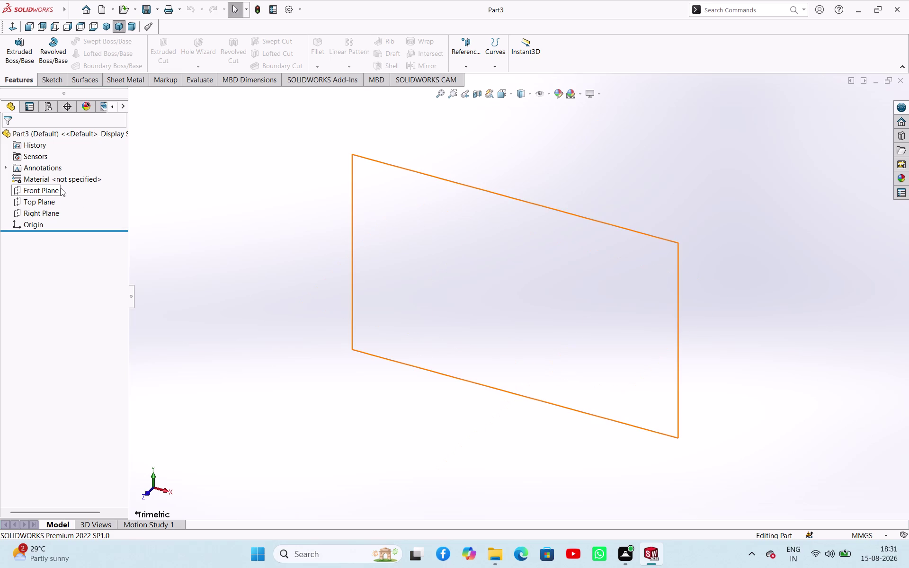
Sketch a symmetric vertical construction centerline through the origin on Front Plane.
click(50, 193)
click(62, 181)
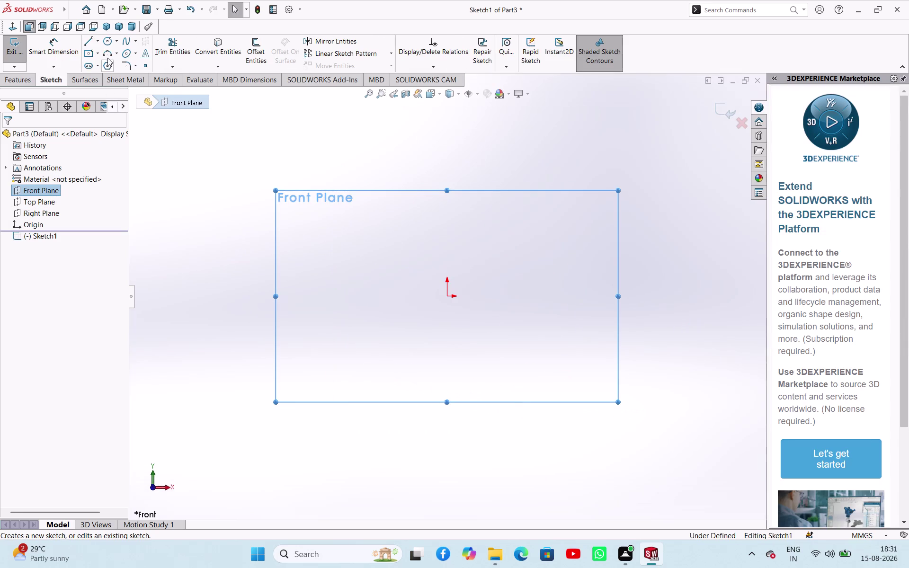
click(100, 41)
click(99, 65)
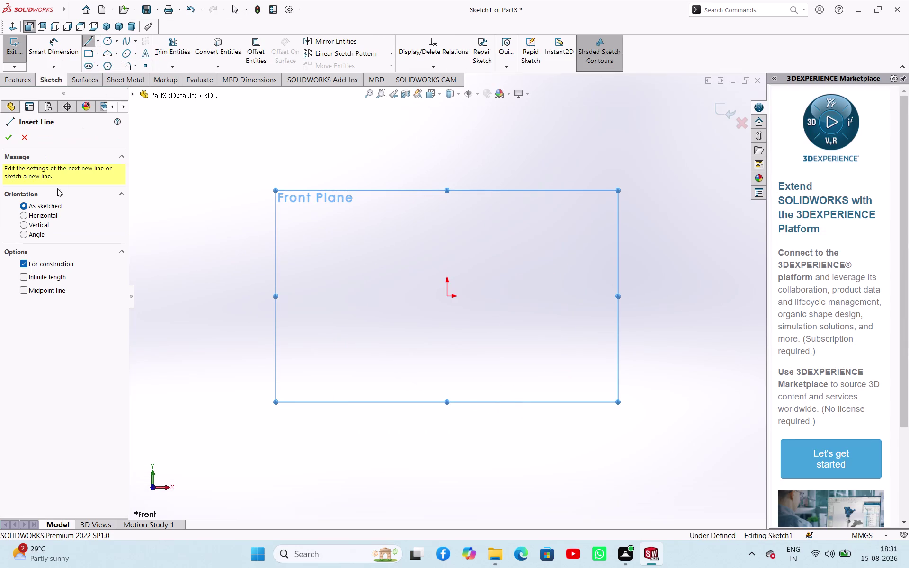
click(22, 289)
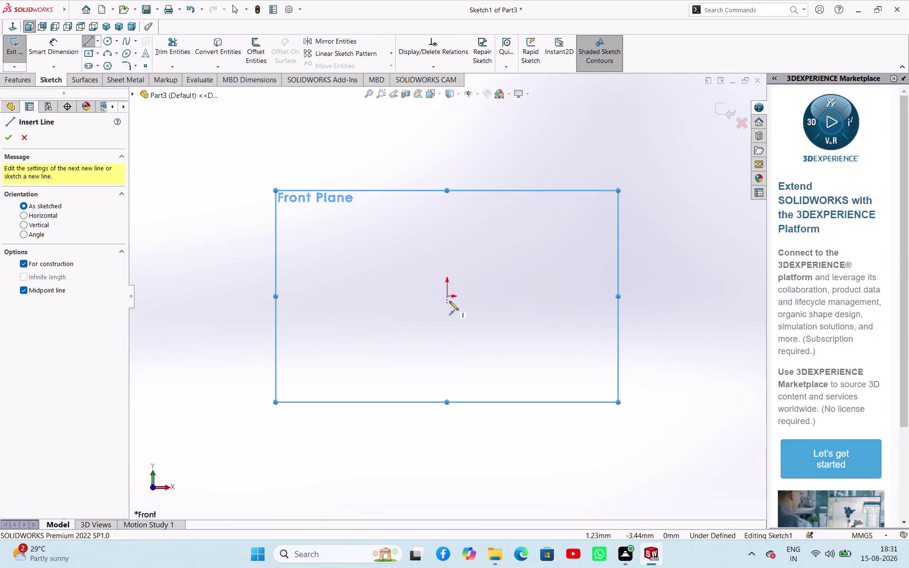
click(447, 298)
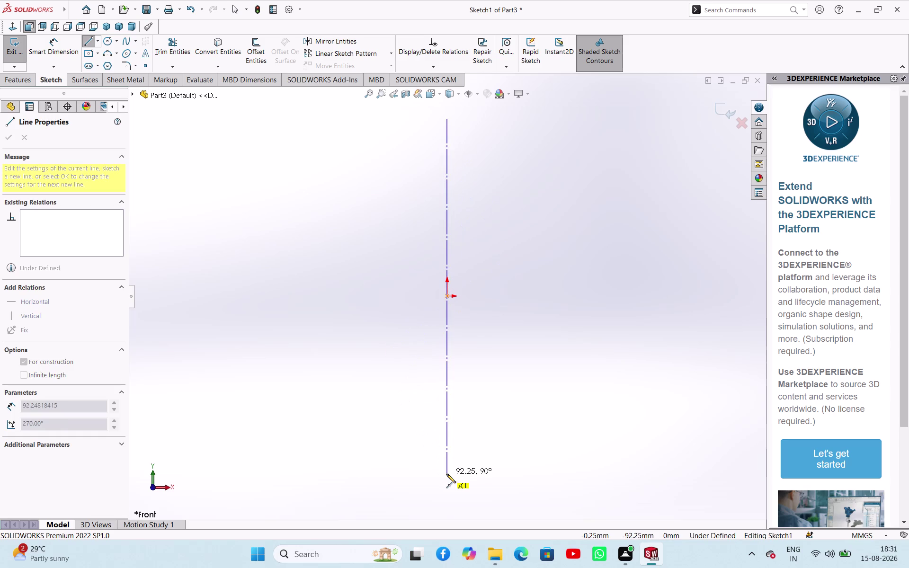
click(447, 474)
right_click(374, 323)
click(400, 334)
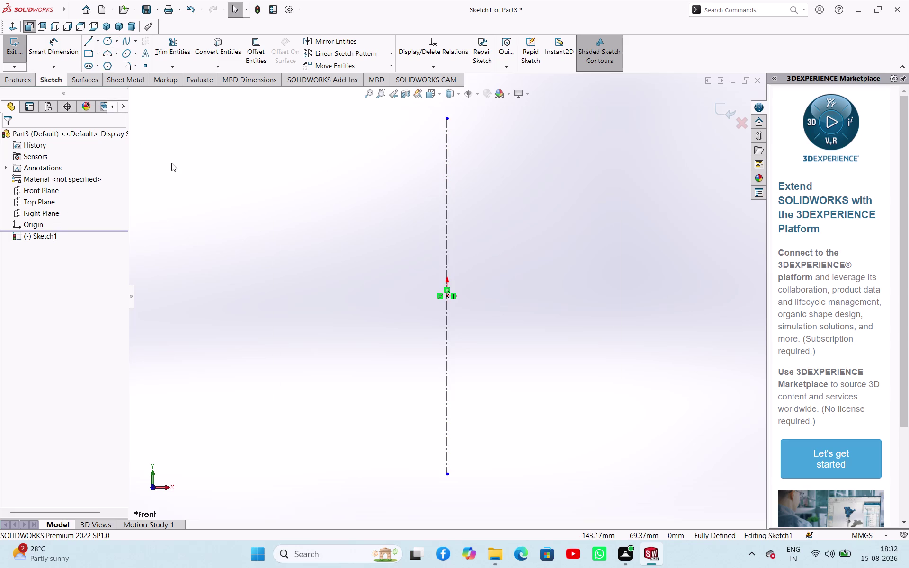
Undo three times to discard the centerline sketch.
key(ctrl+z)
key(ctrl+z)
key(ctrl+z)
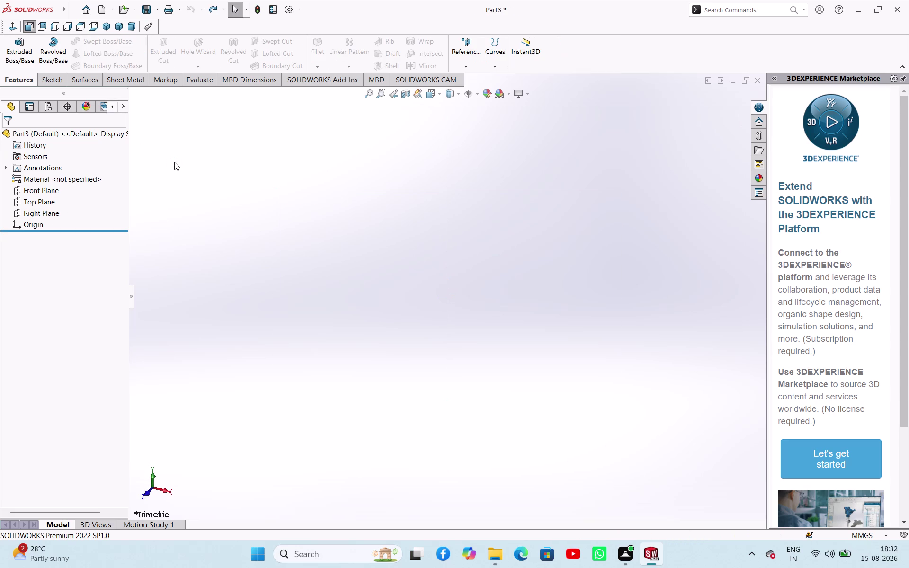
Start Sketch2 on Top Plane and clear the plane selection.
click(45, 199)
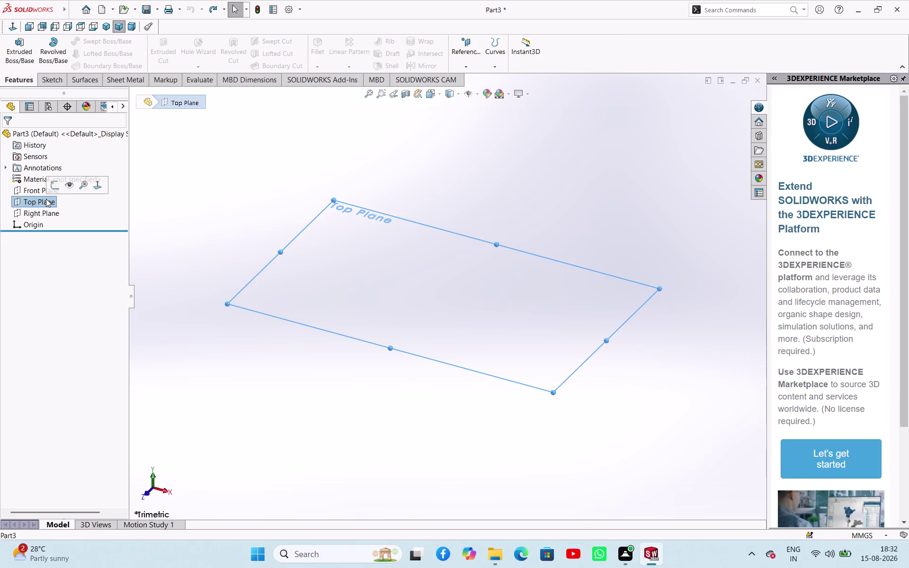
click(59, 181)
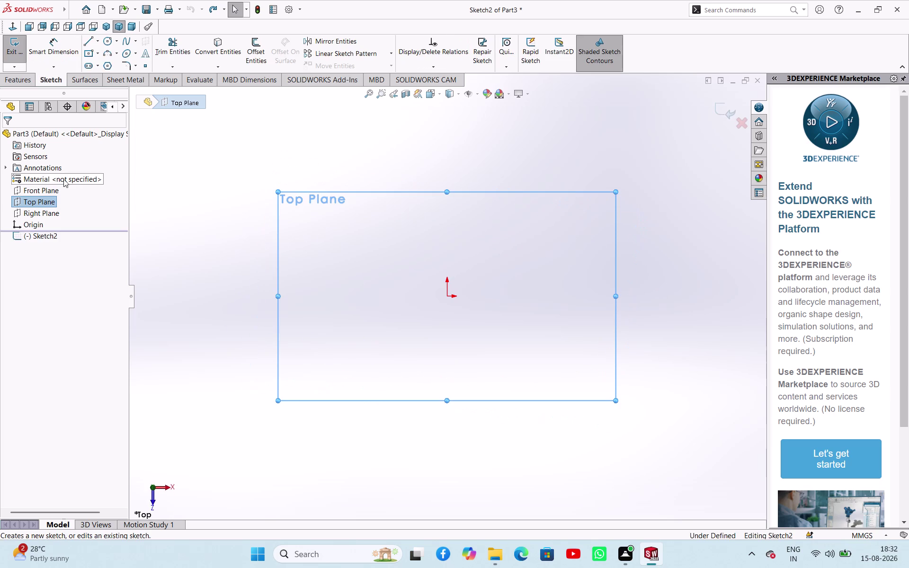
click(192, 185)
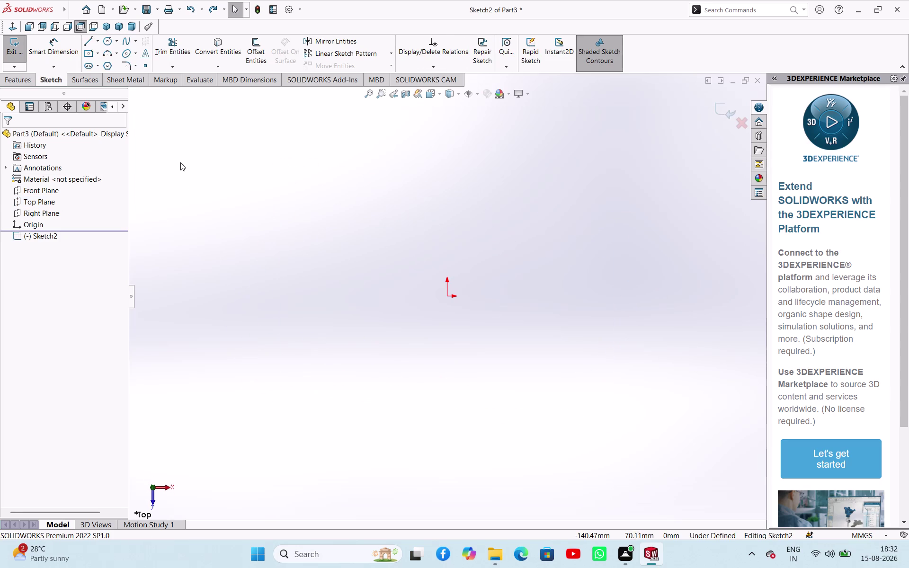
click(110, 41)
Draw a circle centred on the sketch origin.
click(447, 296)
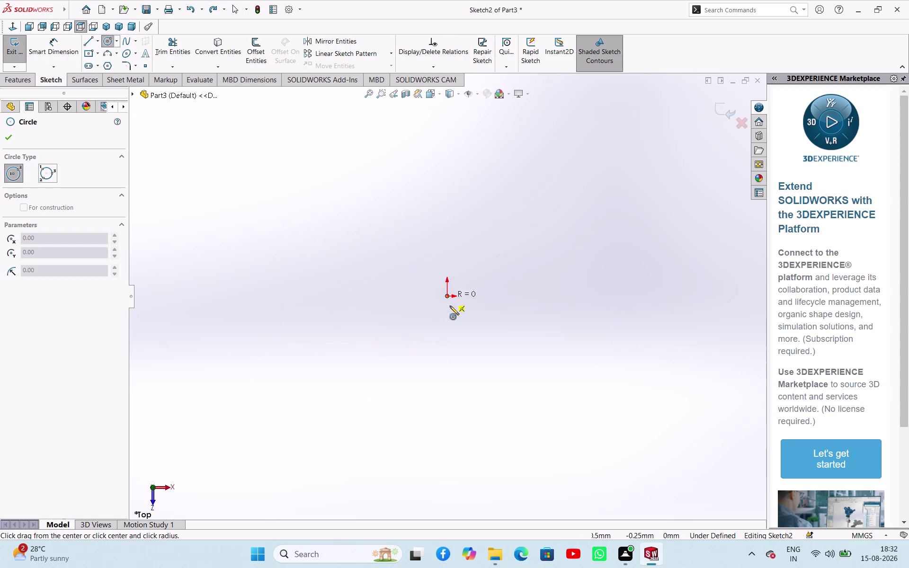
click(467, 329)
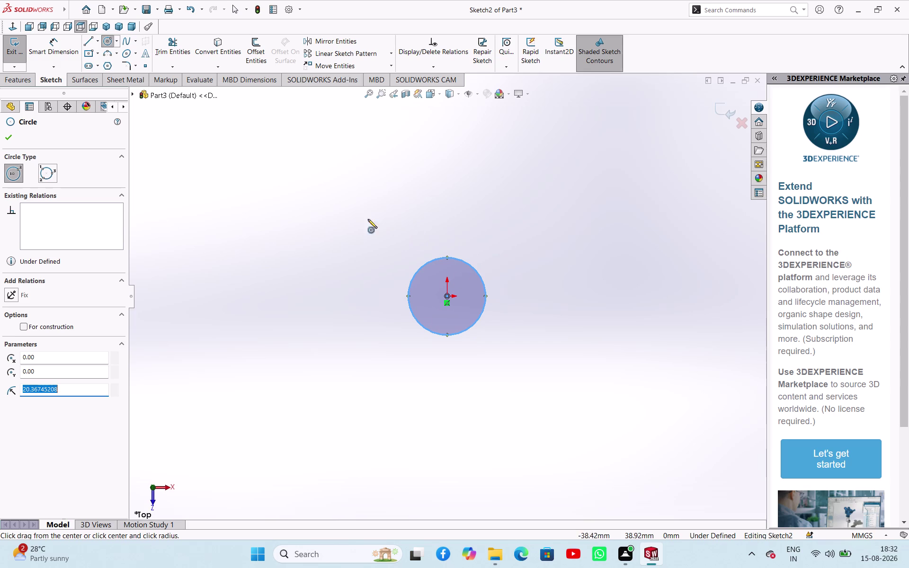
click(9, 140)
Give the circle a 10 mm diameter dimension, fully defining Sketch2.
right_drag(240, 260, 264, 232)
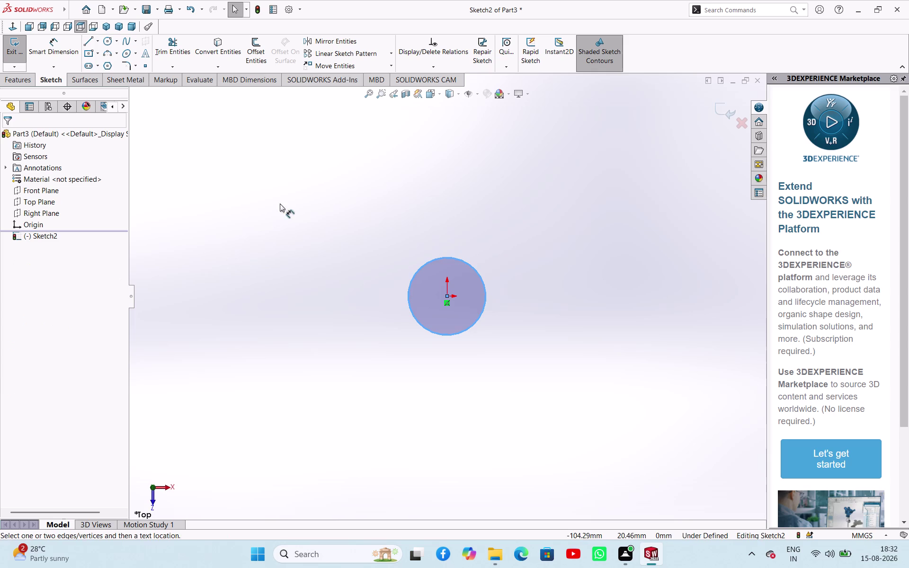
right_drag(265, 232, 288, 188)
click(414, 274)
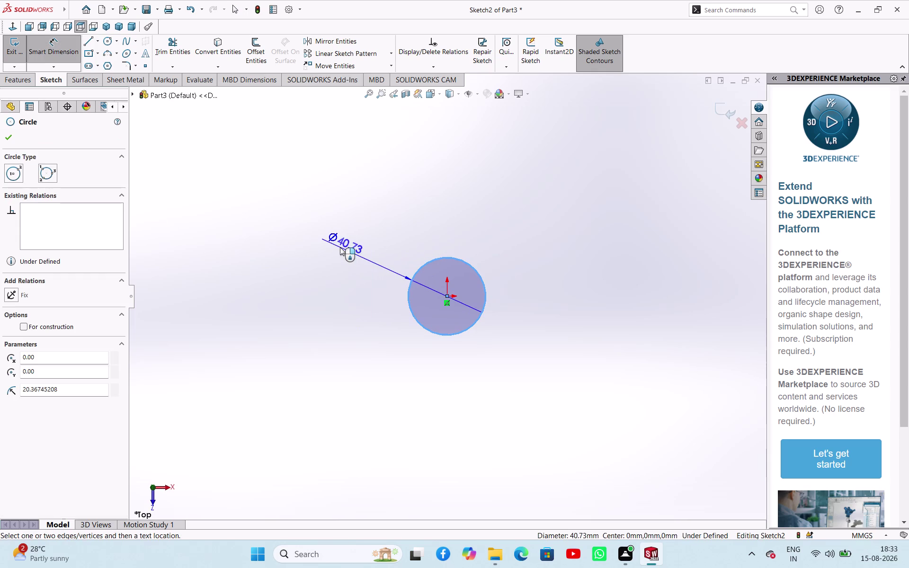
click(340, 247)
right_click(340, 247)
key(1)
key(0)
key(Return)
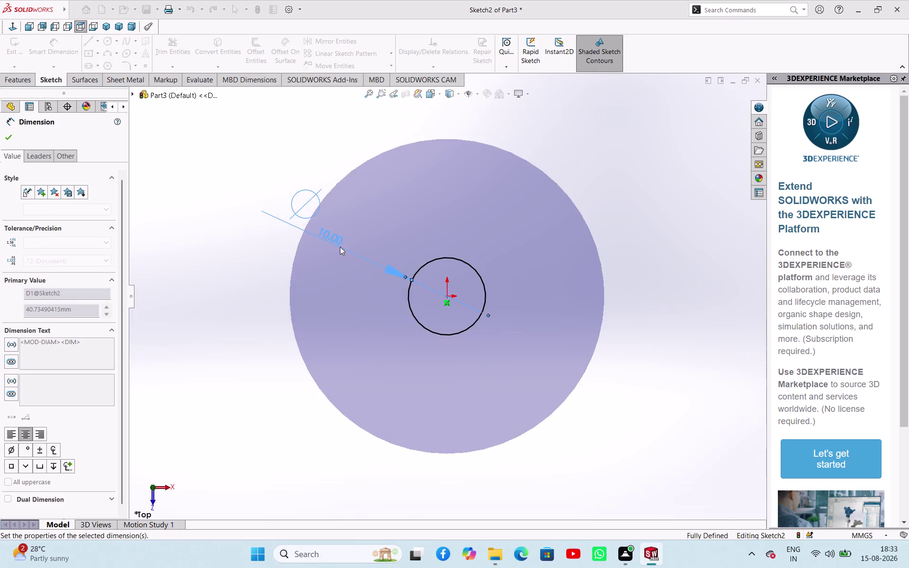
click(358, 290)
right_click(306, 274)
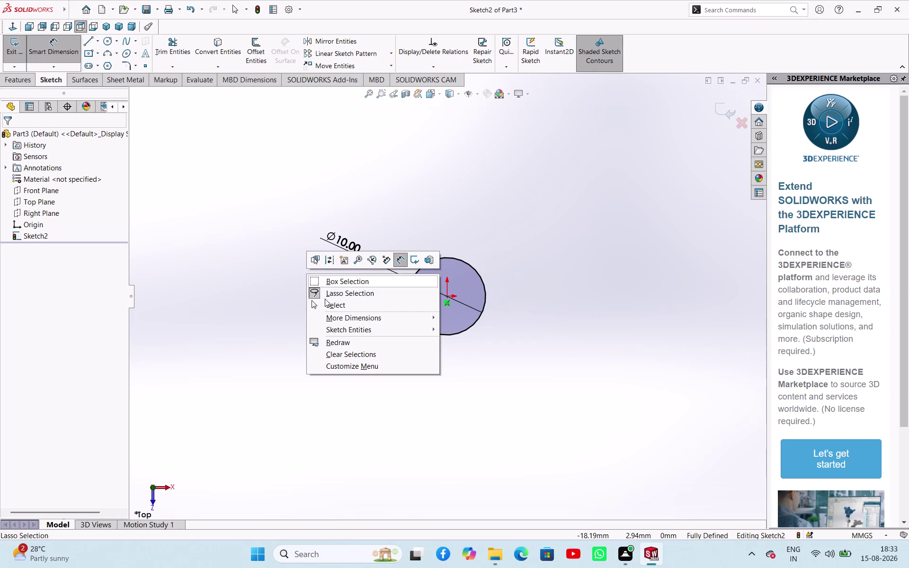
click(325, 306)
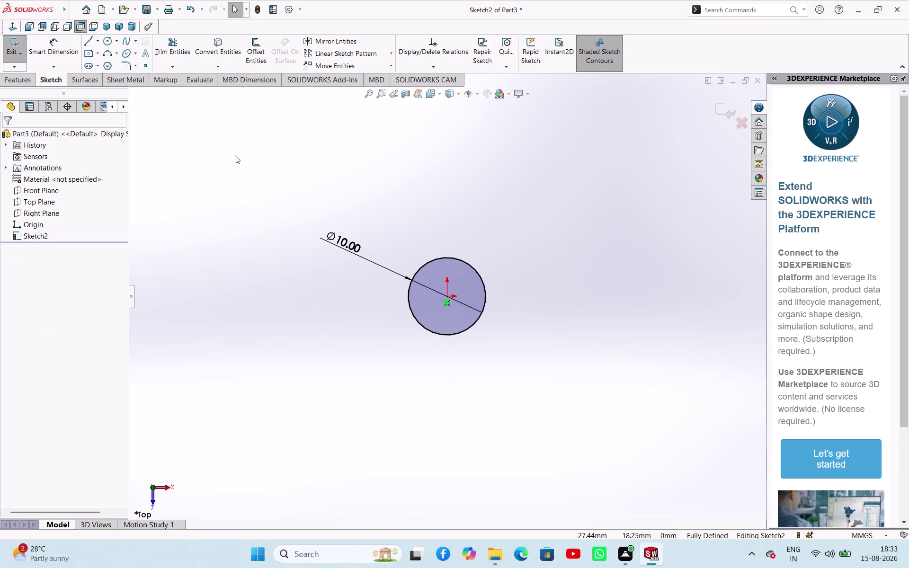